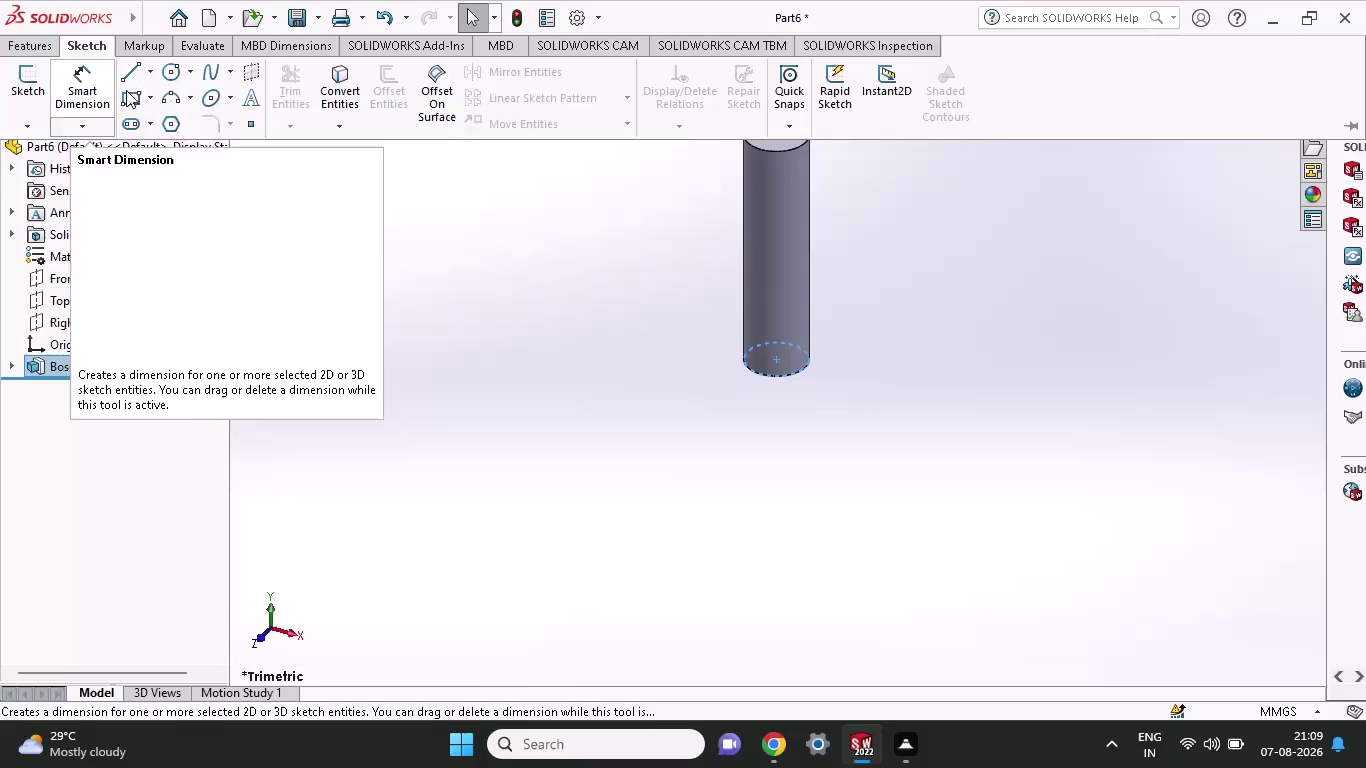
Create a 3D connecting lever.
Start a new sketch and pick Front Plane from the flyout plane list.
click(130, 76)
click(806, 246)
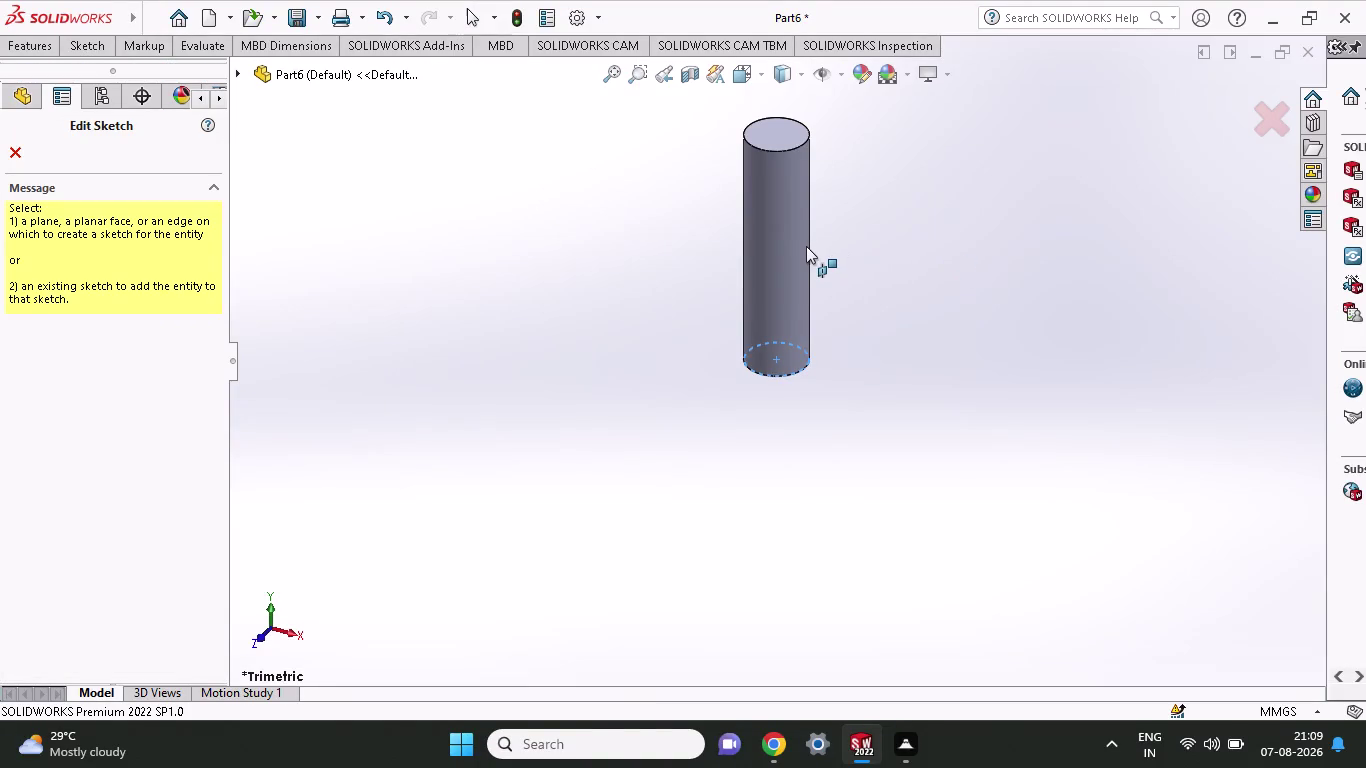
click(769, 284)
click(756, 224)
click(41, 97)
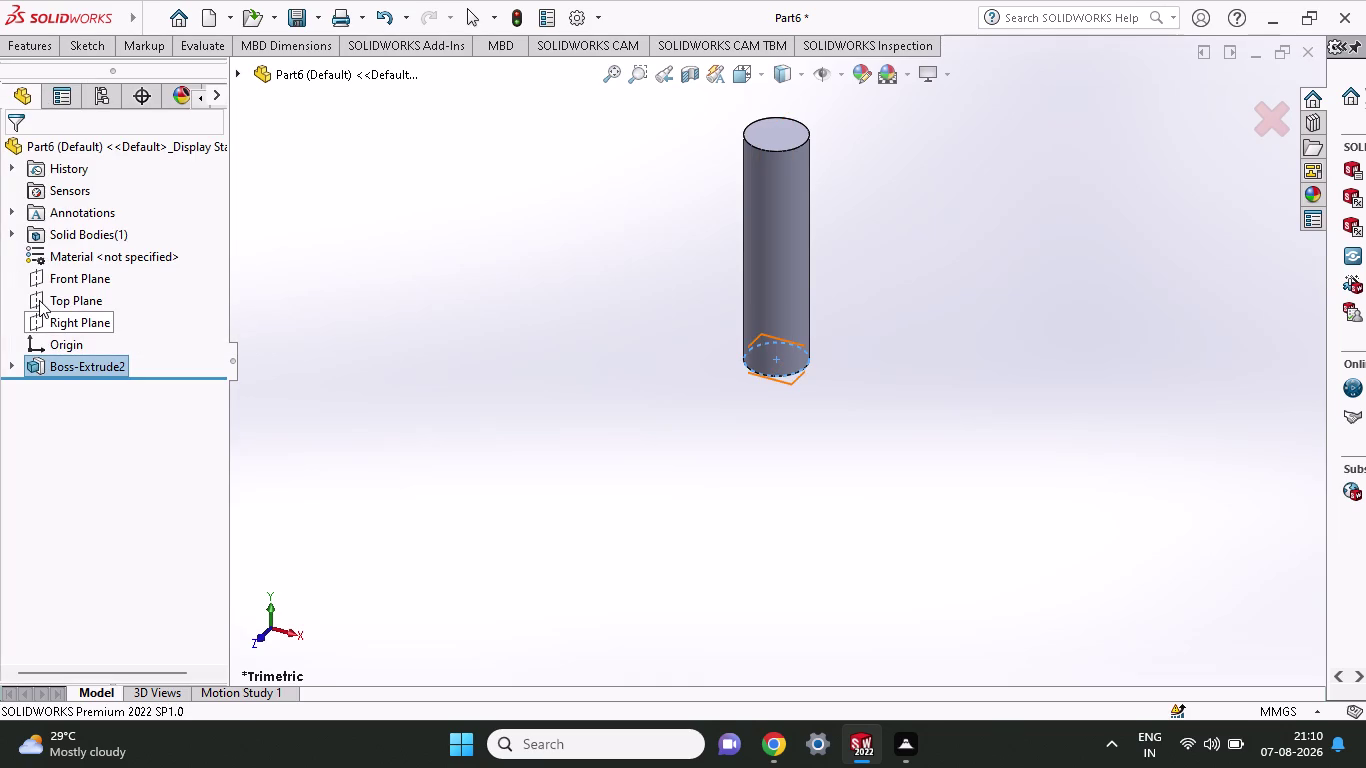
click(45, 271)
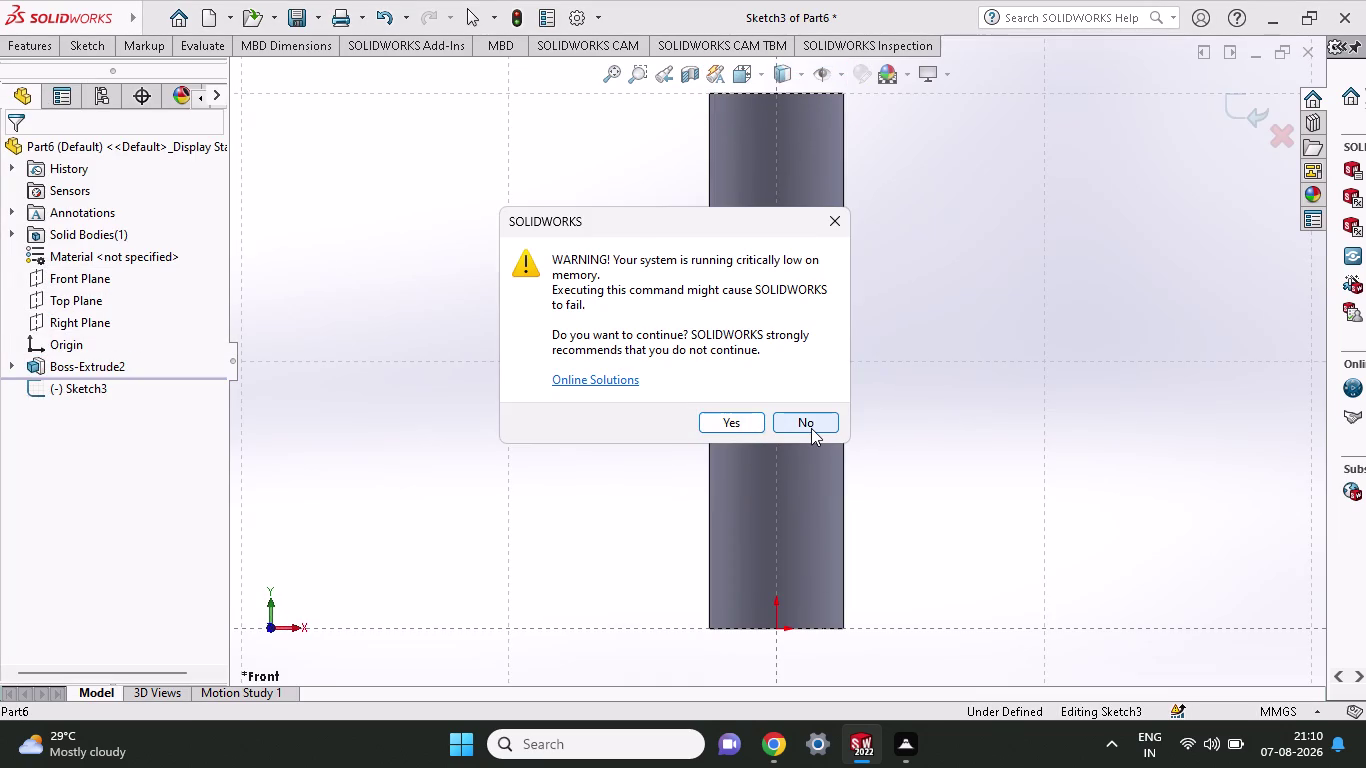
Dismiss the low-memory warning and return to editing the empty Sketch3.
click(809, 426)
scroll(up, 3)
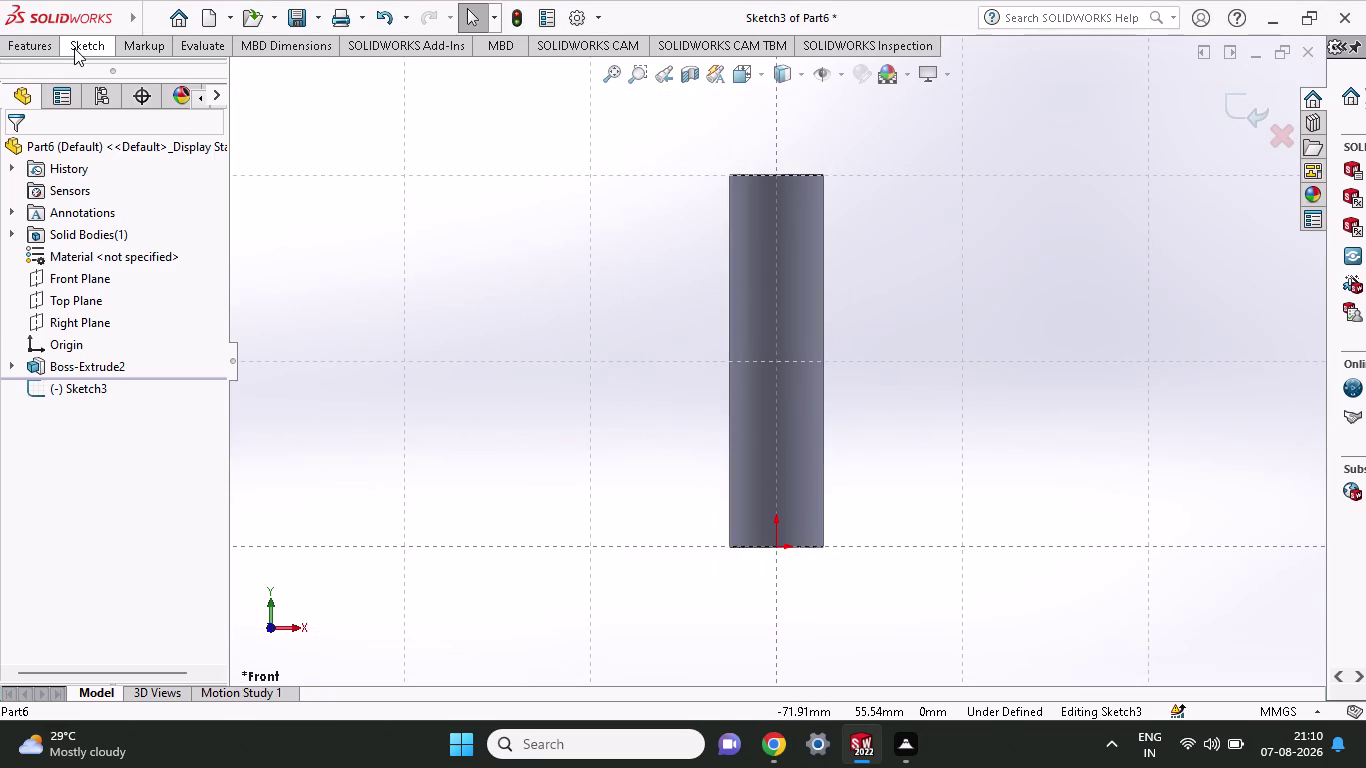
click(37, 48)
click(91, 51)
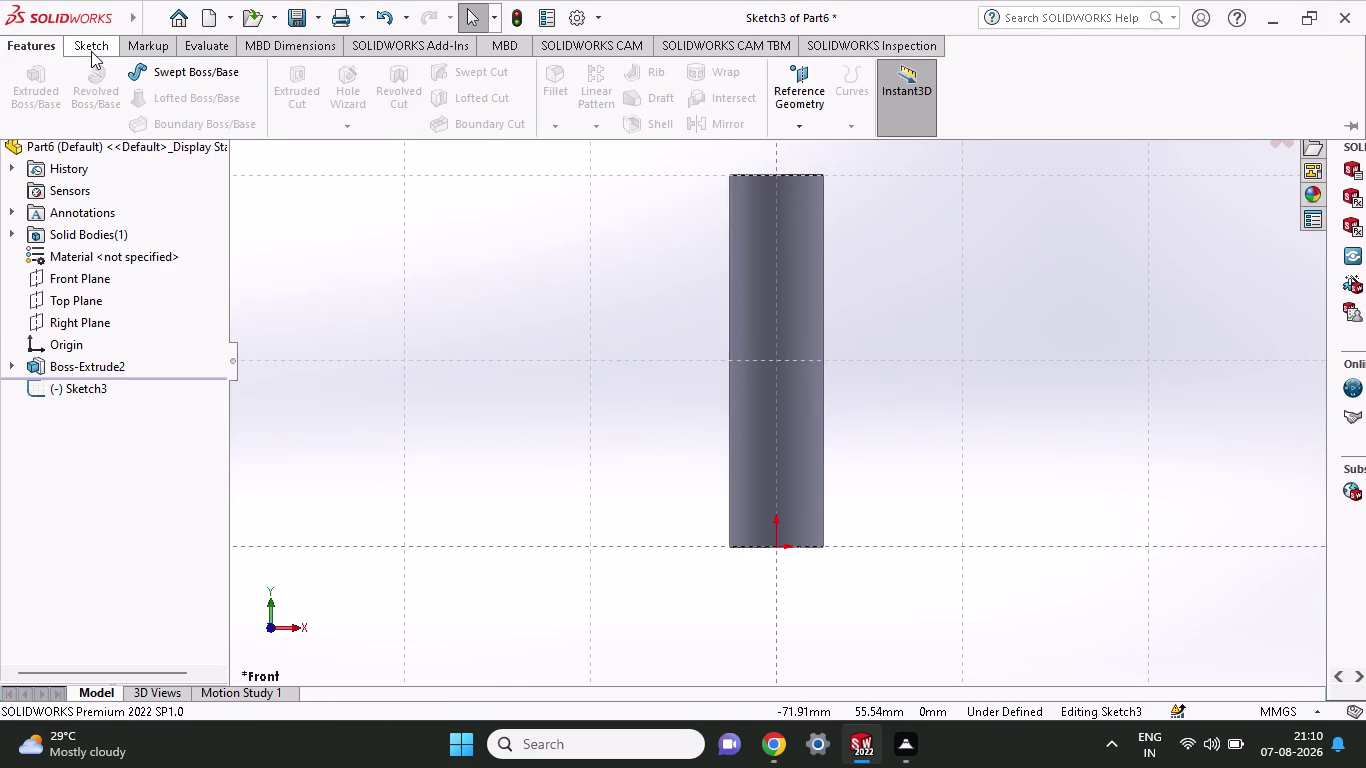
click(125, 84)
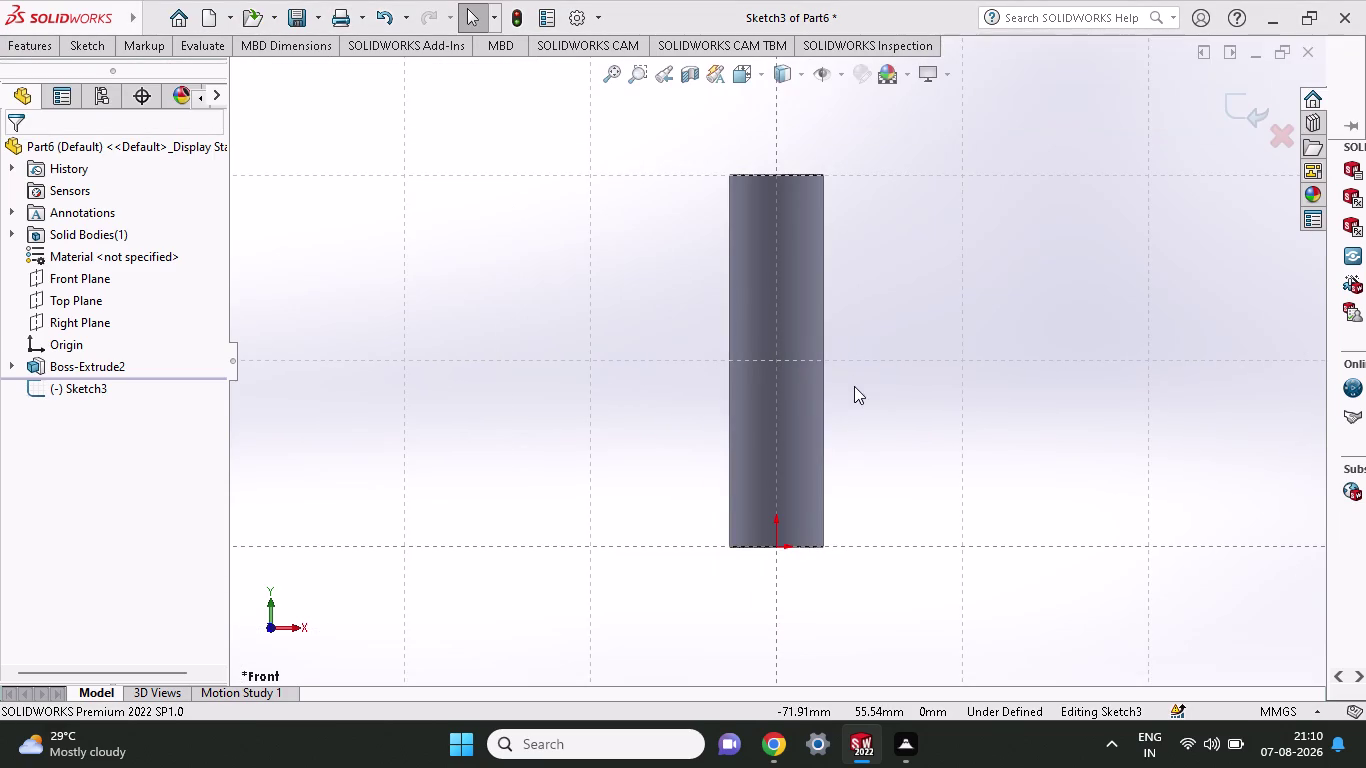
click(797, 429)
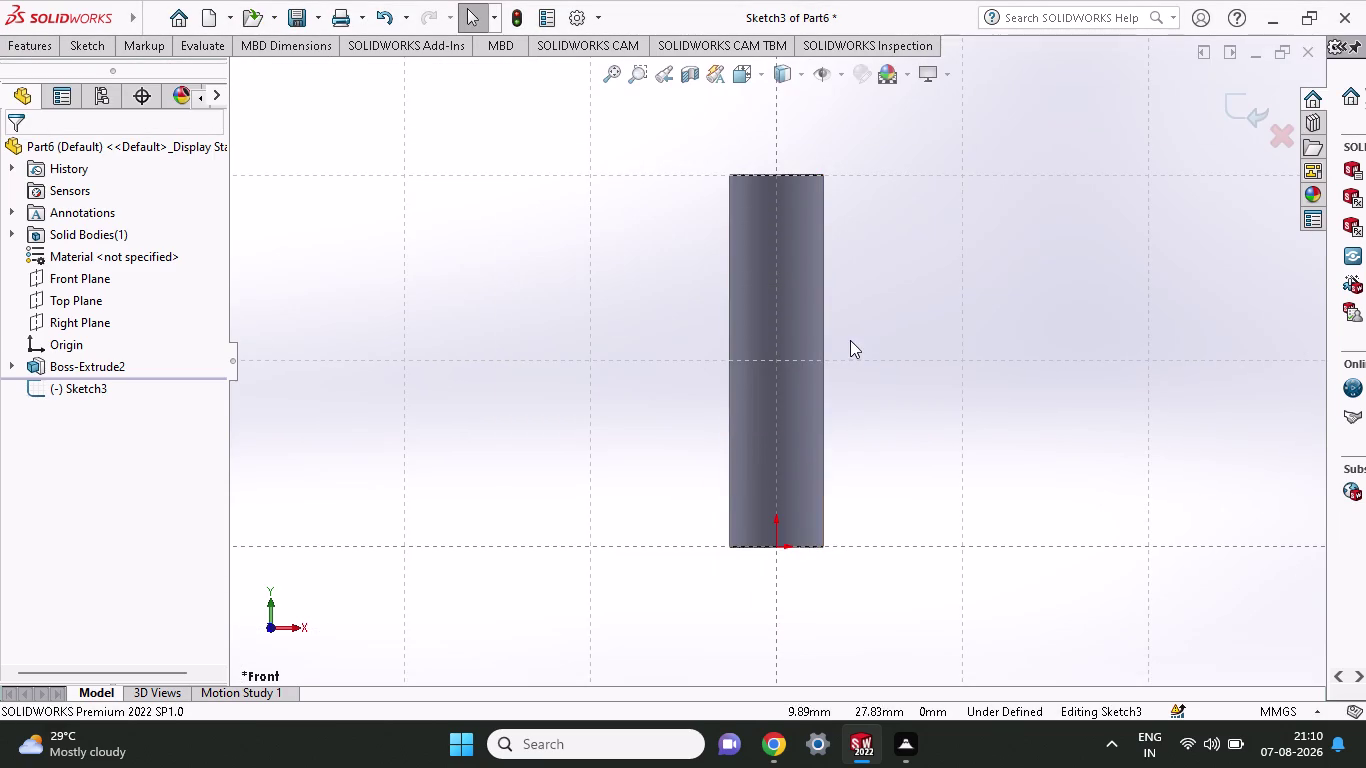
click(82, 50)
click(137, 67)
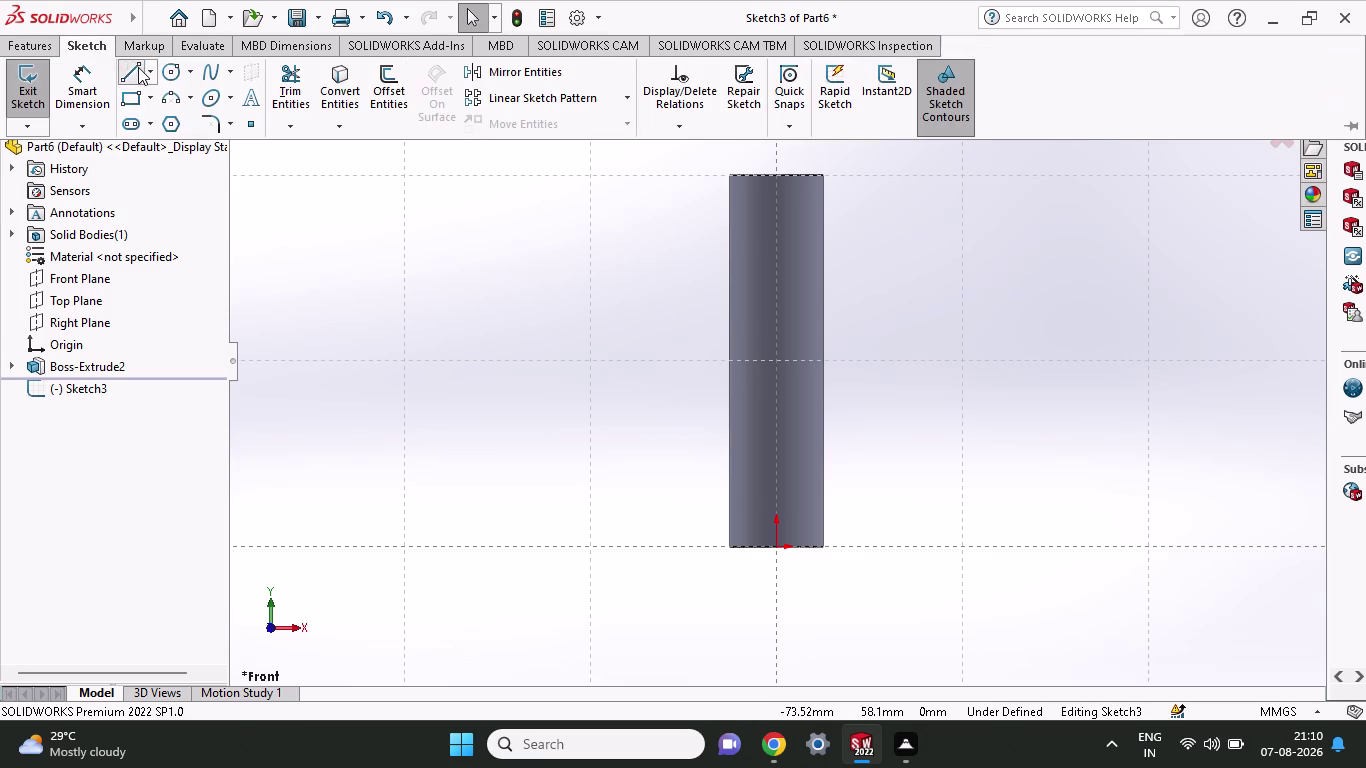
click(806, 435)
click(805, 421)
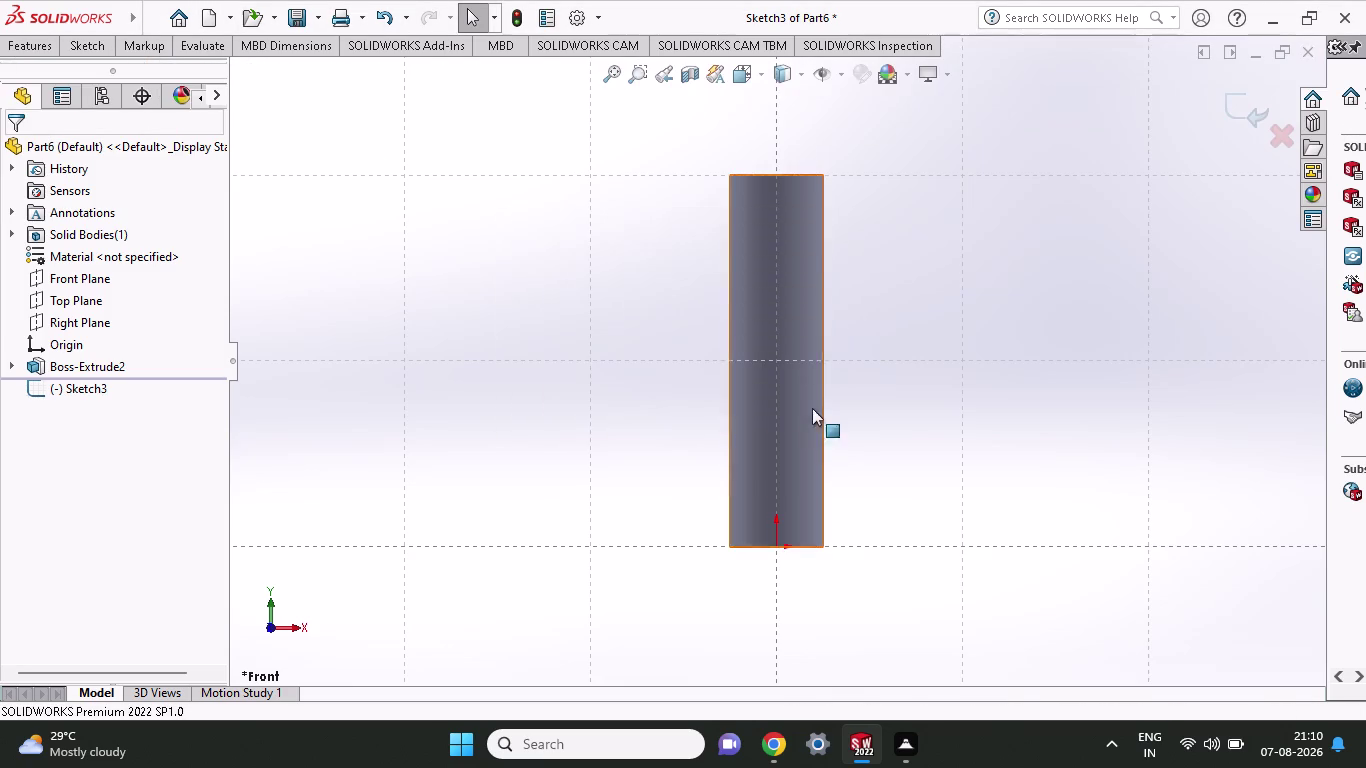
click(34, 51)
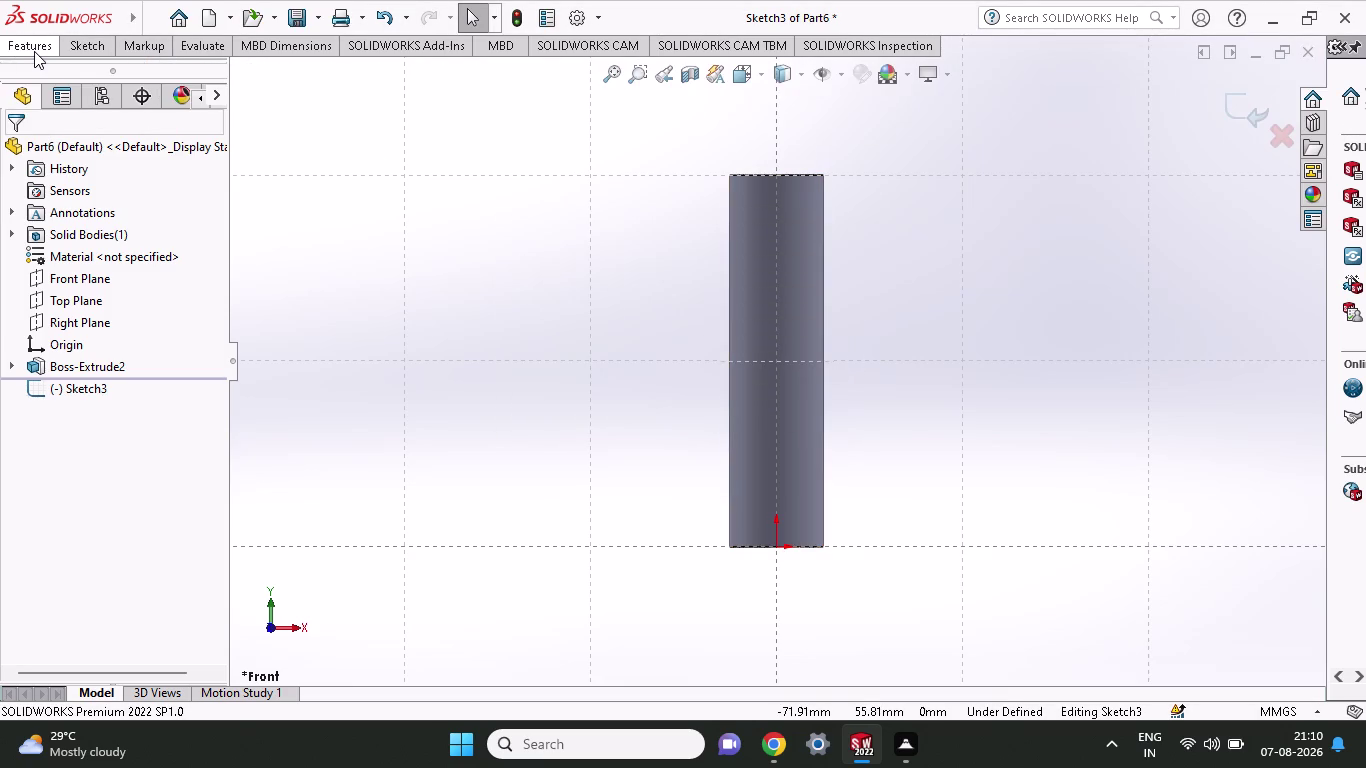
click(92, 45)
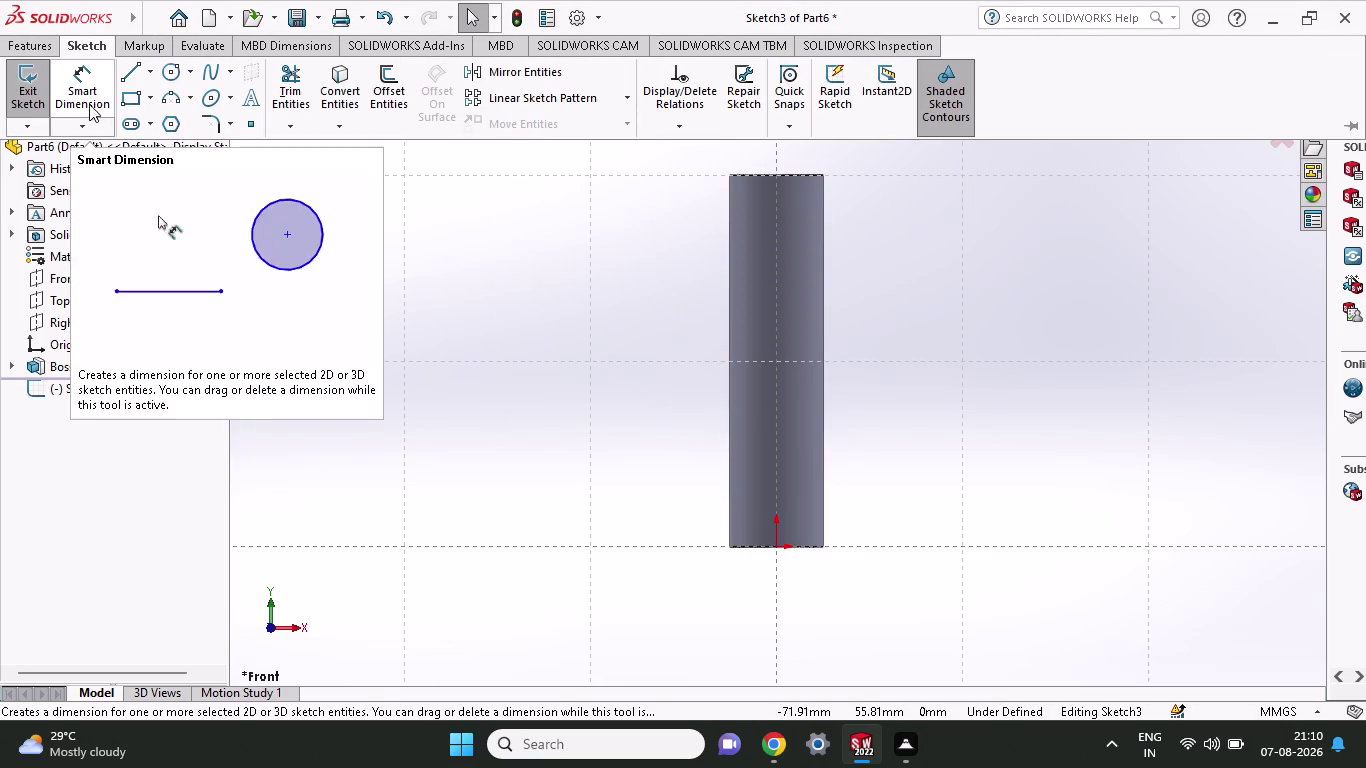
click(144, 66)
drag(835, 374, 806, 415)
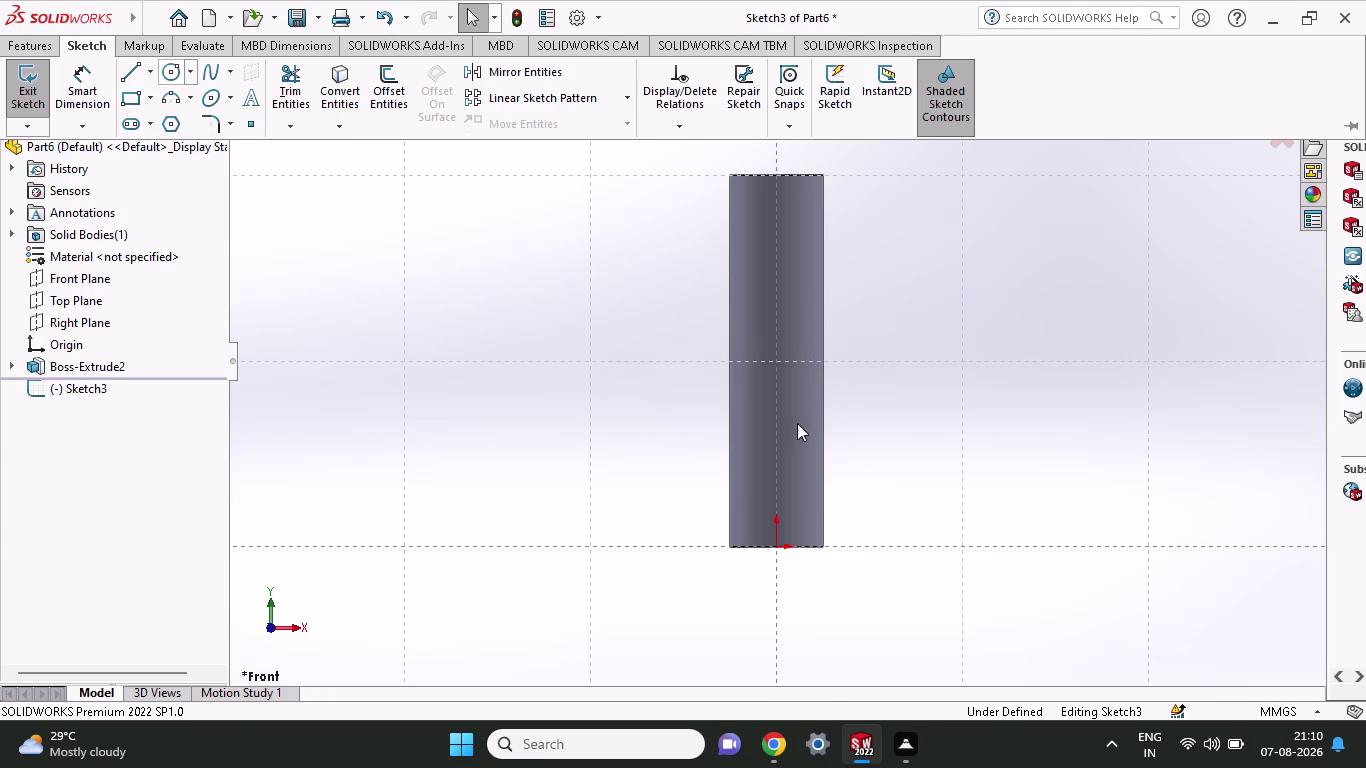
drag(806, 415, 764, 451)
Draw a vertical centerline from the origin to the cylinder's top face centre.
middle_drag(916, 315, 881, 416)
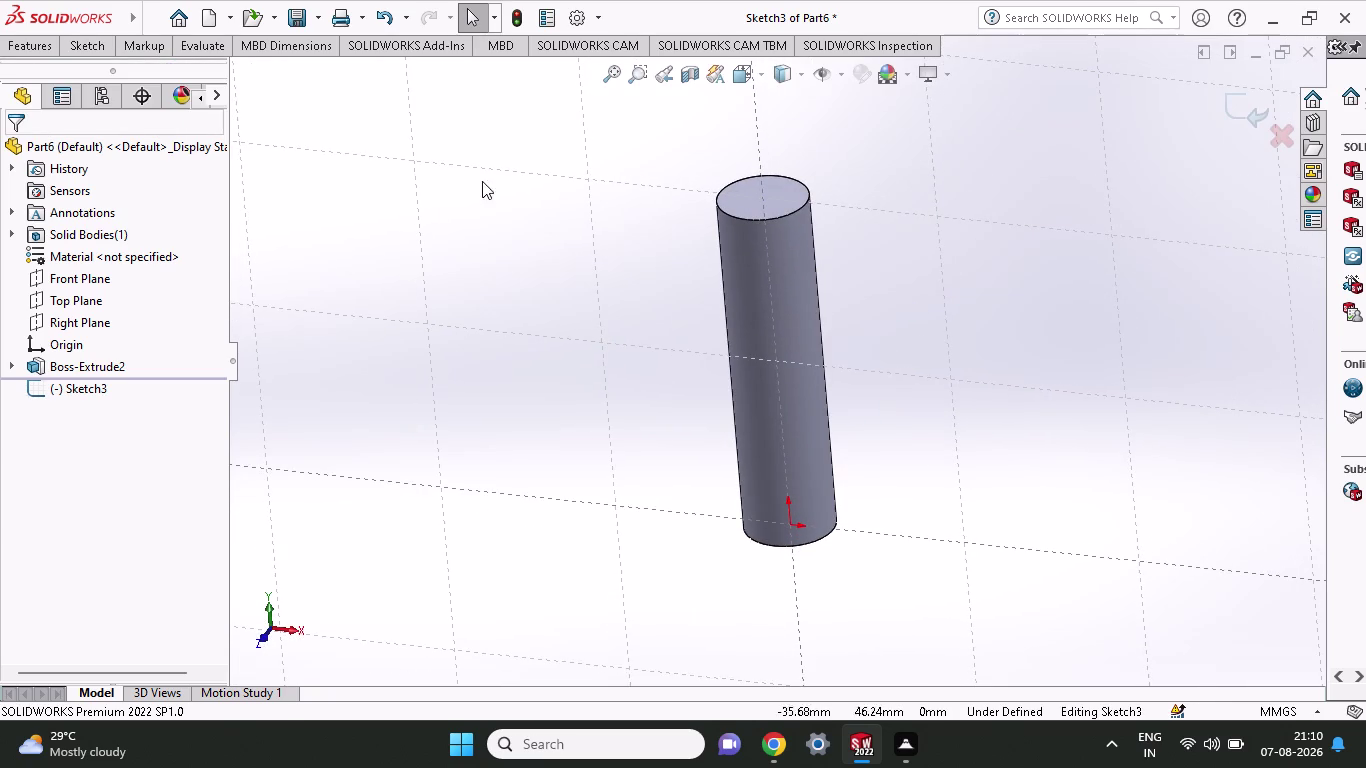
click(101, 46)
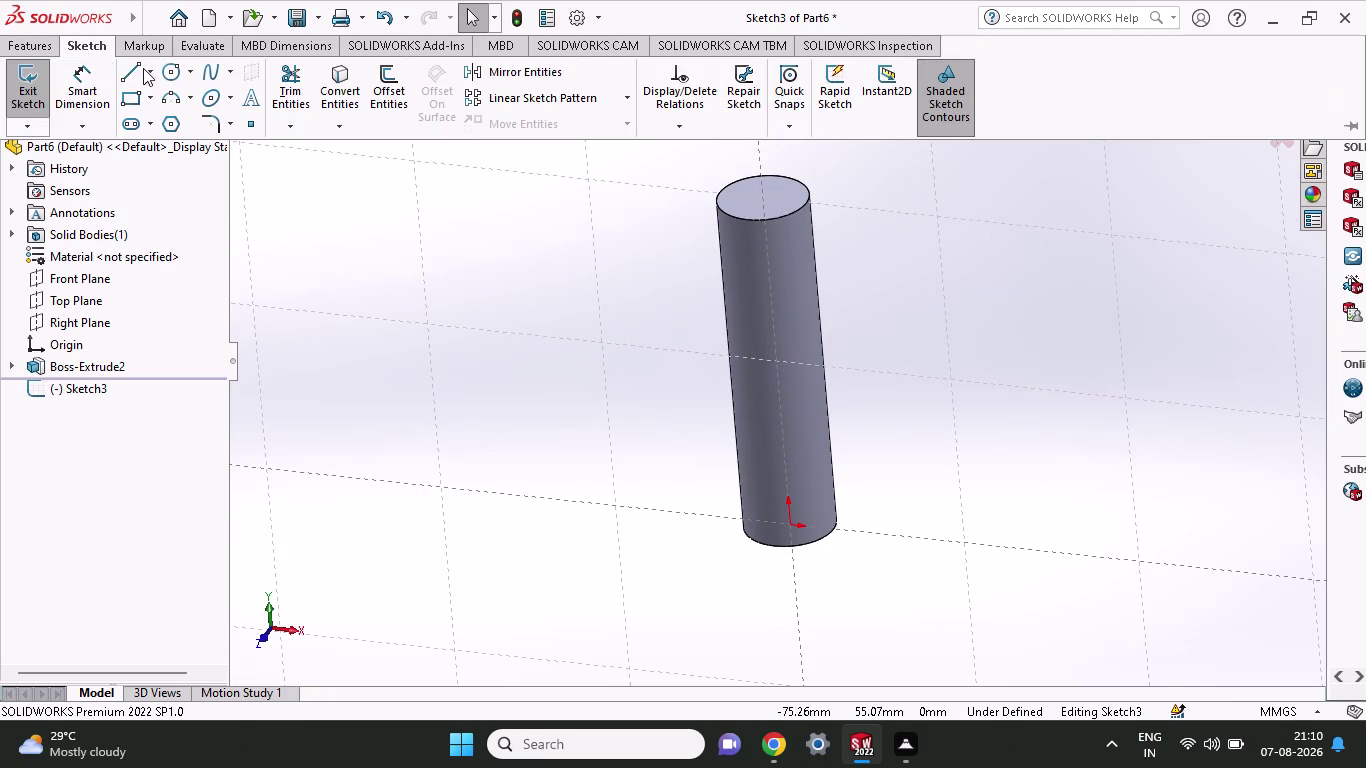
click(134, 73)
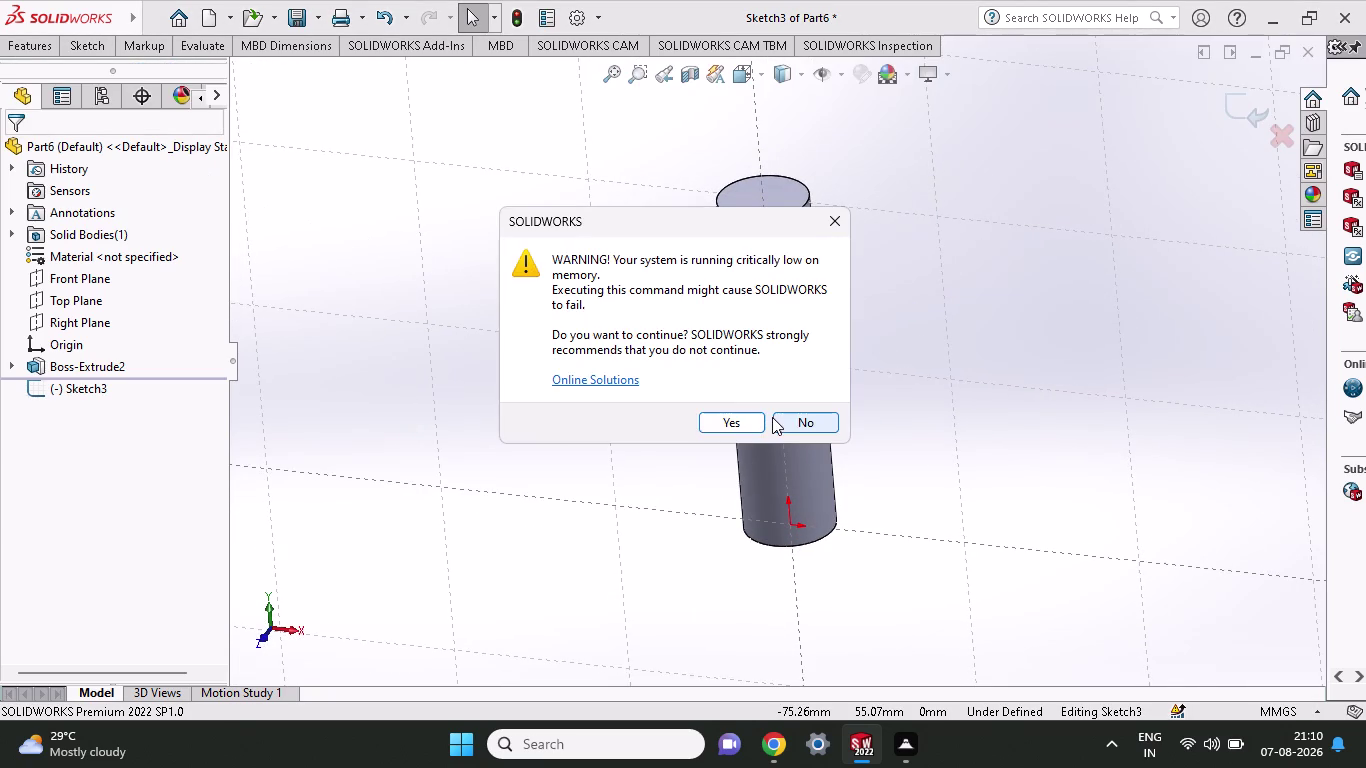
click(777, 418)
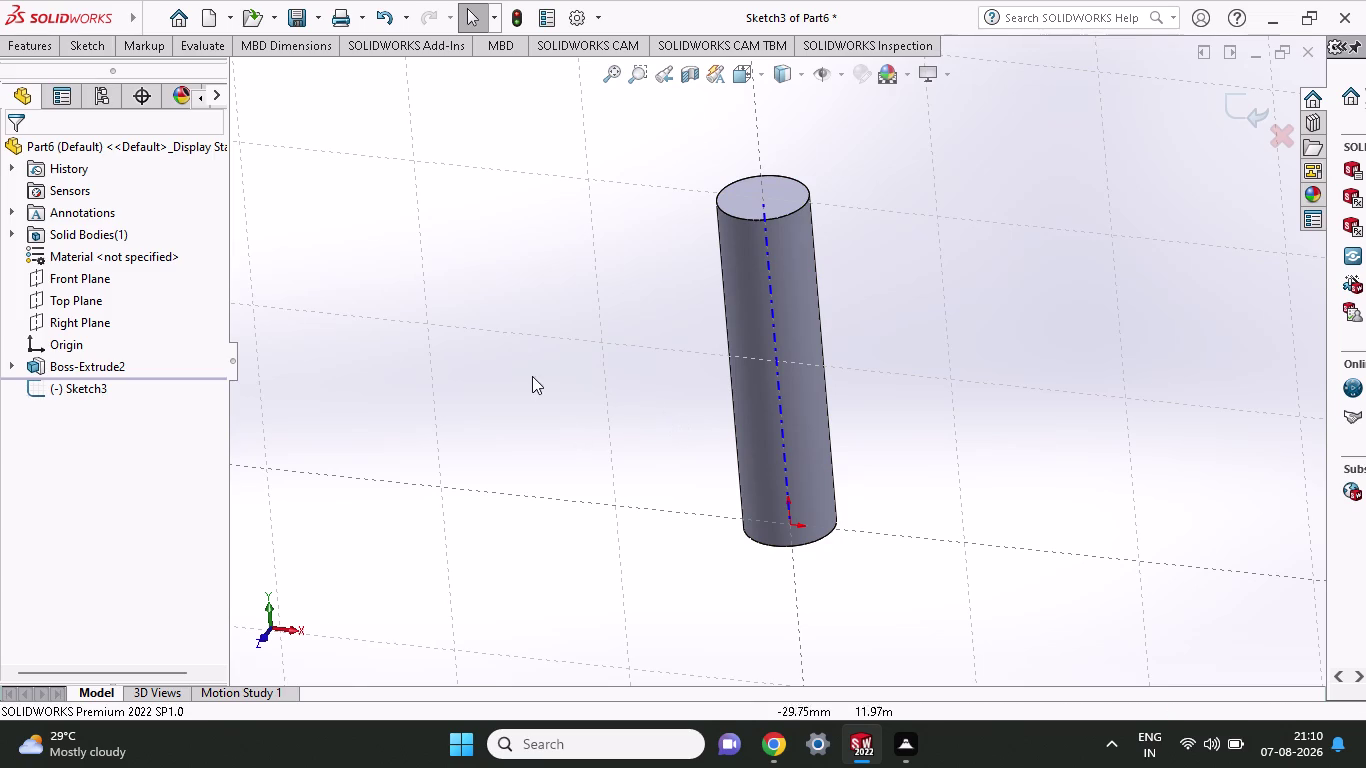
click(93, 39)
click(125, 73)
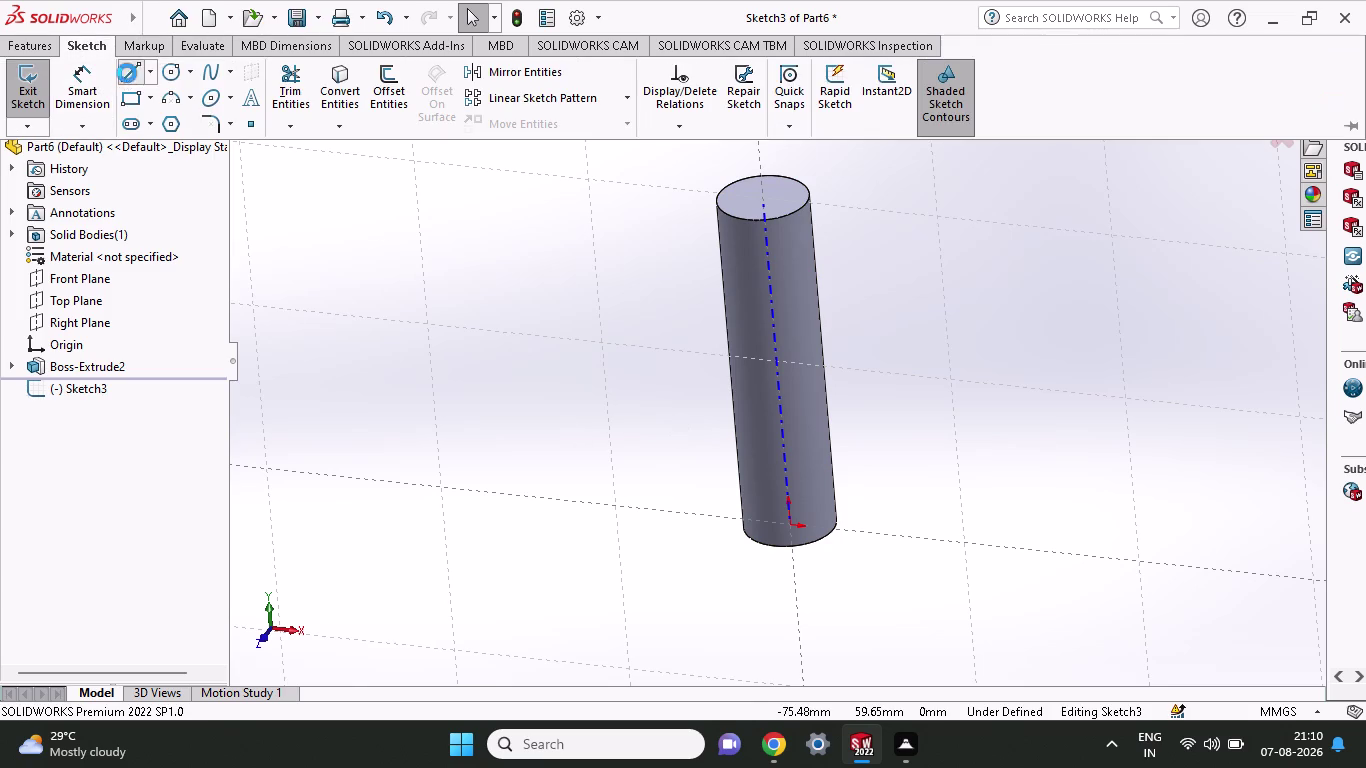
click(798, 431)
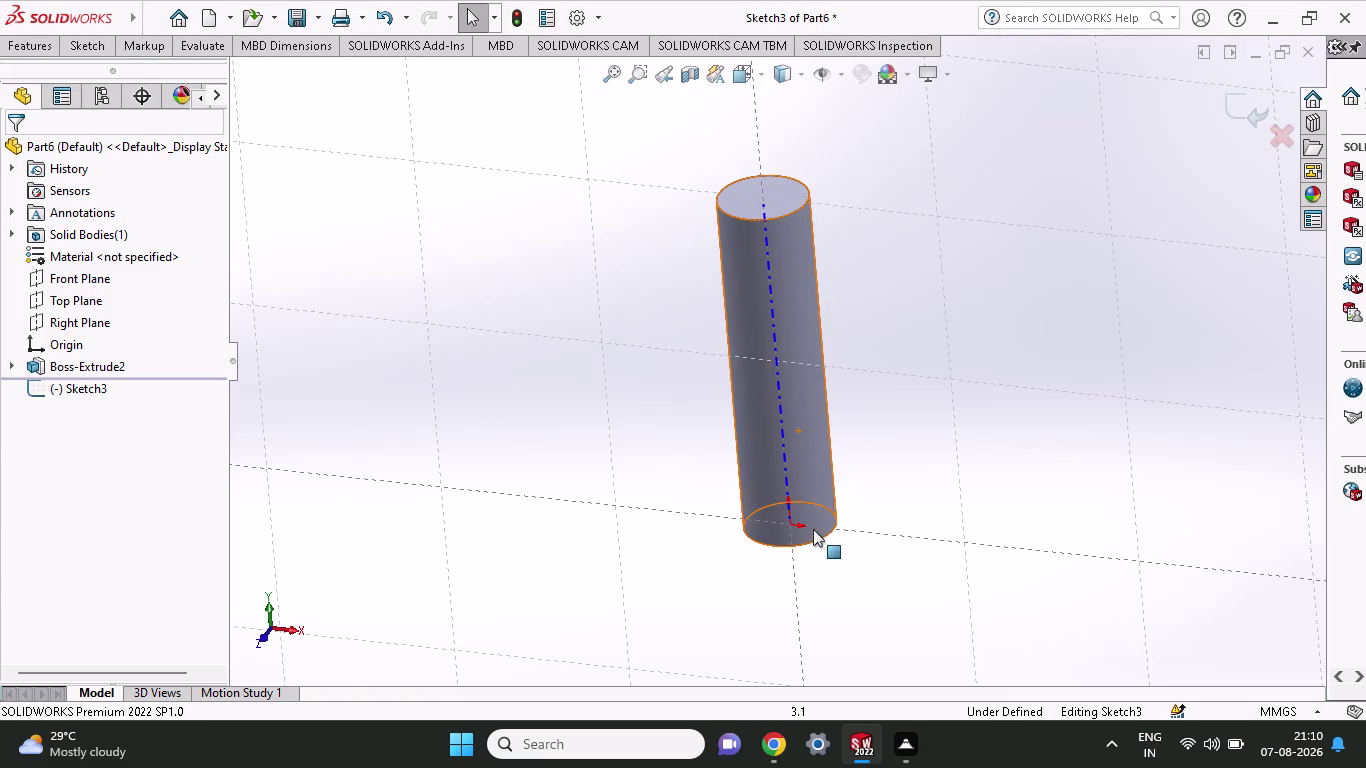